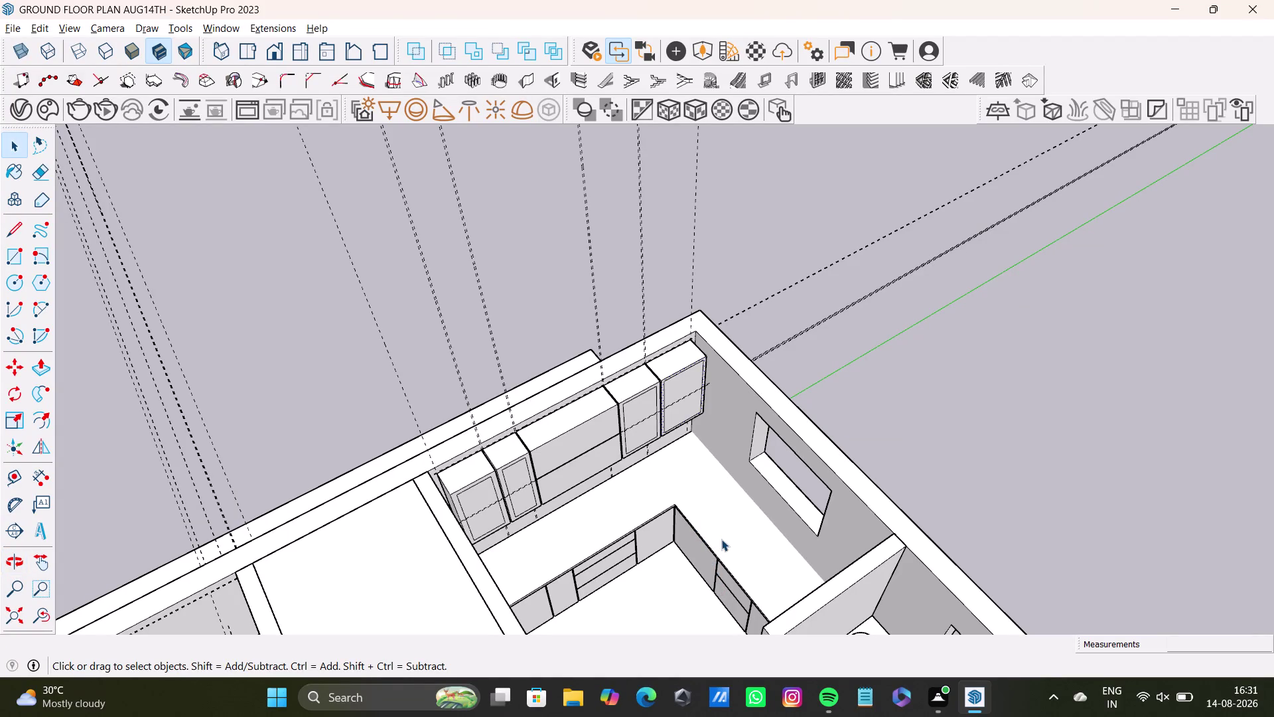
Orbit and zoom around the kitchen cabinets to closely inspect them and the tiled partition wall.
scroll(down, 3)
middle_drag(643, 506, 633, 349)
middle_drag(654, 393, 846, 183)
middle_drag(745, 424, 811, 427)
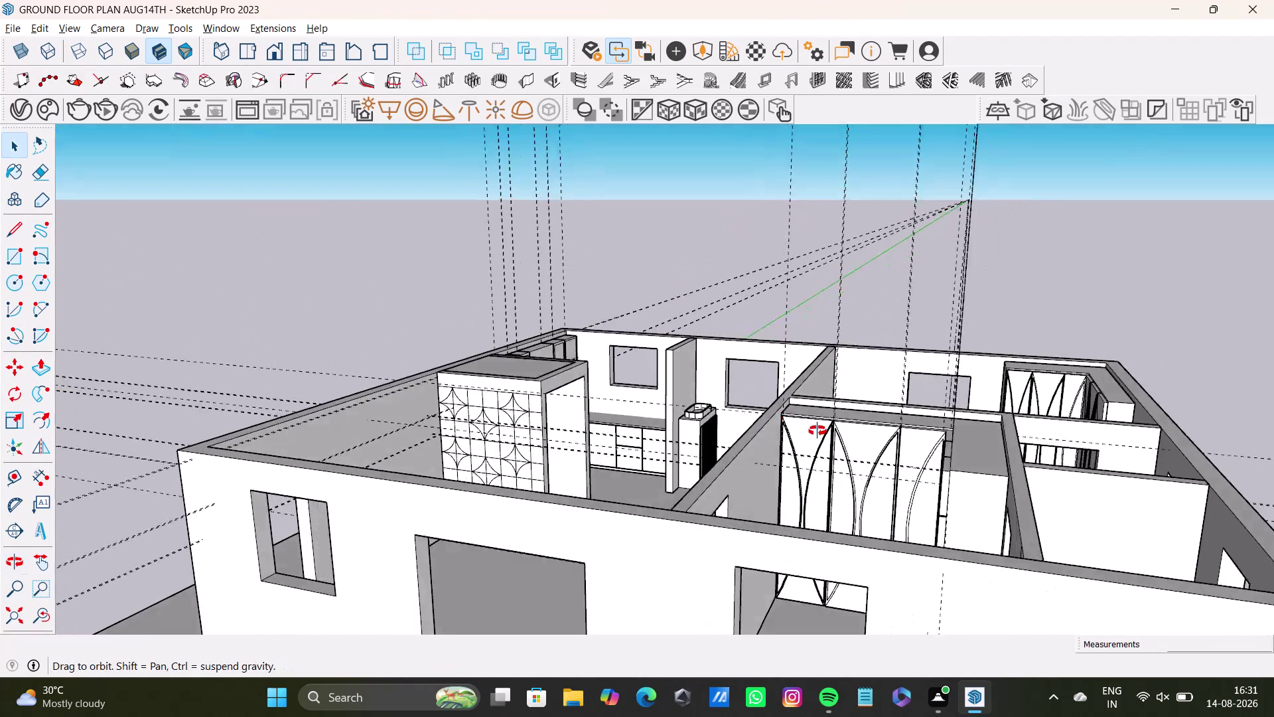
middle_drag(812, 427, 668, 493)
scroll(up, 3)
middle_drag(719, 428, 1002, 396)
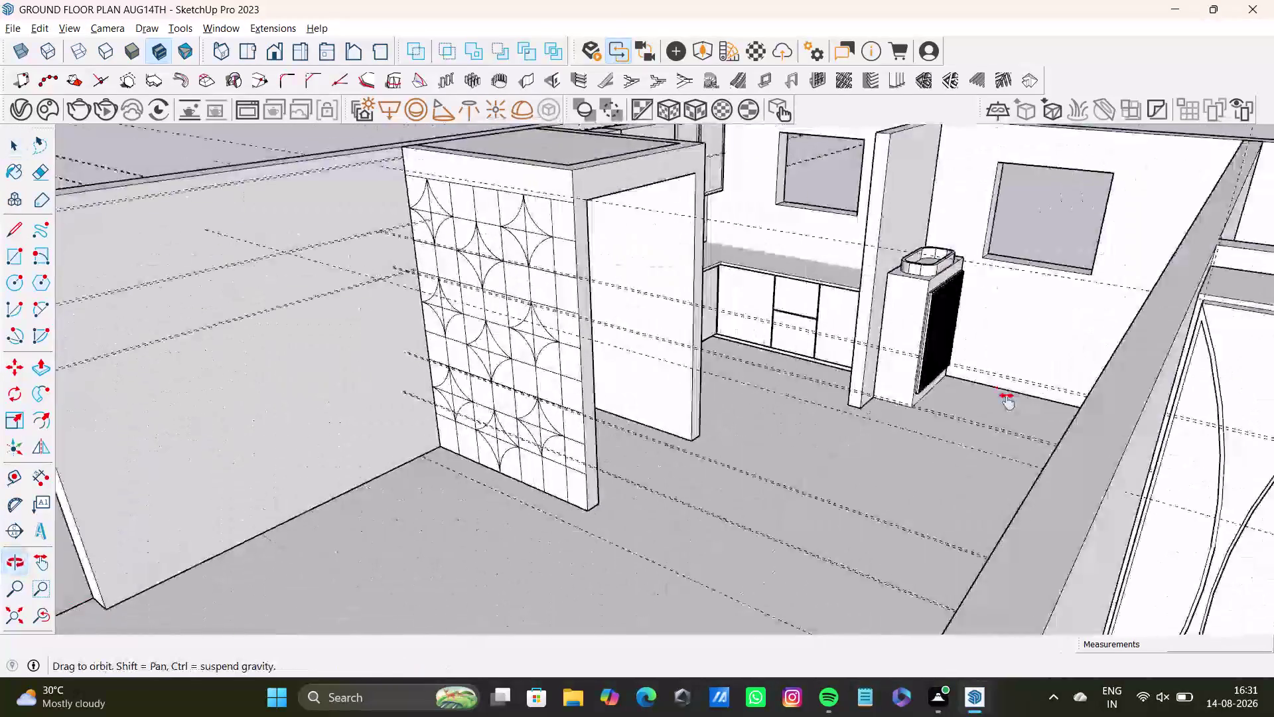
middle_drag(1002, 397, 1007, 401)
middle_drag(748, 448, 725, 552)
scroll(down, 3)
scroll(up, 3)
scroll(down, 3)
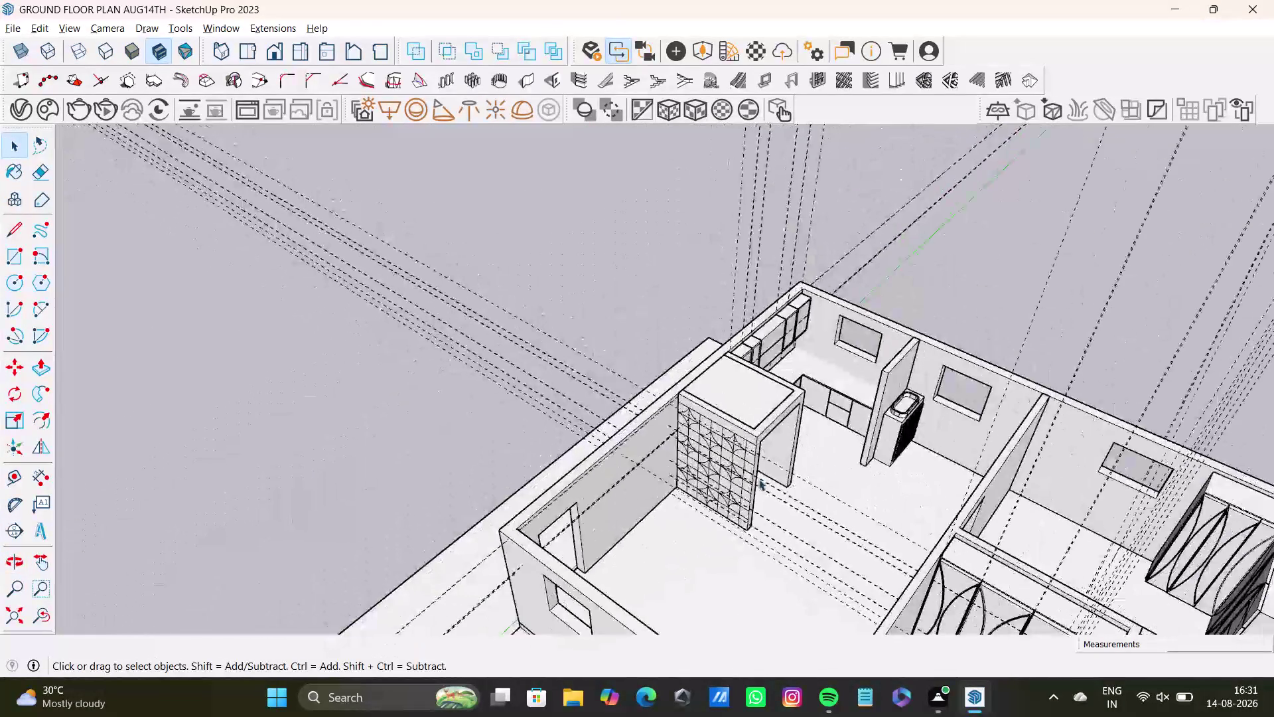
scroll(down, 3)
Orbit back out above the house and look down into the rooms.
middle_drag(758, 479, 628, 402)
middle_drag(619, 427, 907, 533)
scroll(up, 3)
middle_drag(852, 511, 760, 342)
middle_drag(679, 432, 800, 499)
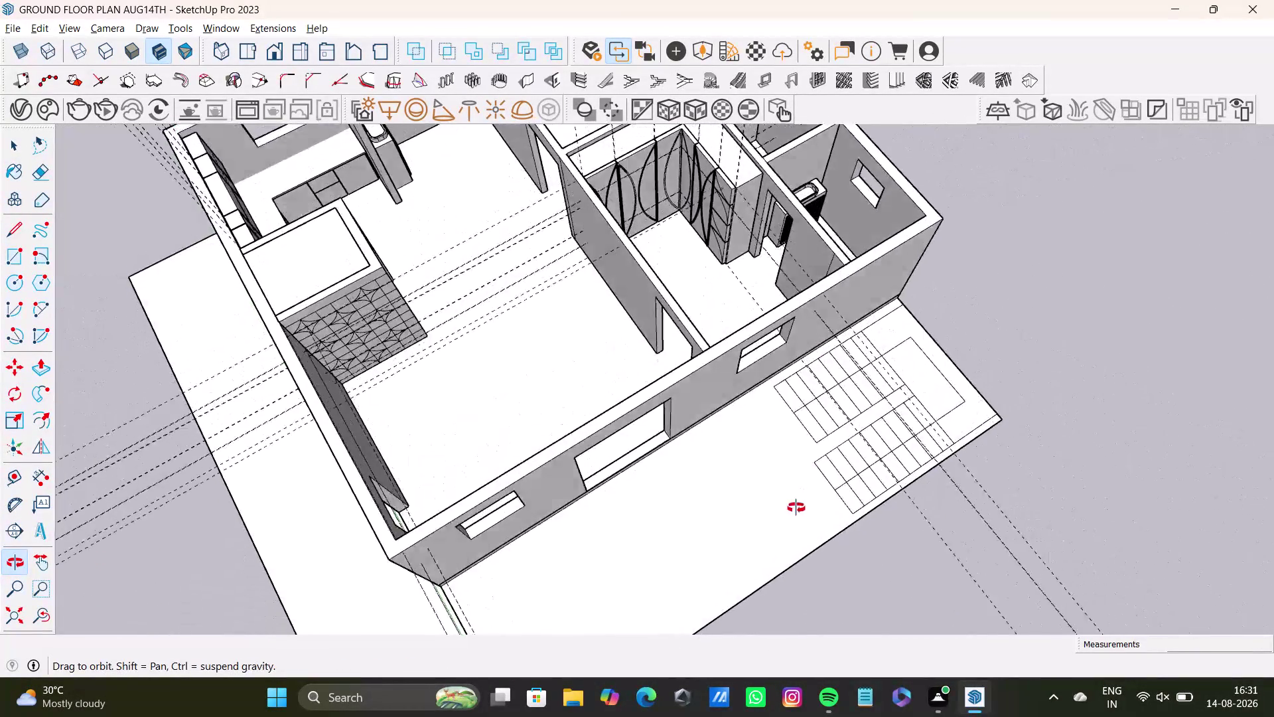
middle_drag(800, 499, 777, 551)
scroll(up, 3)
middle_drag(720, 220, 725, 508)
scroll(up, 3)
Orbit around the wardrobe units, pull back to the whole house, and switch to Select.
middle_drag(679, 397, 562, 357)
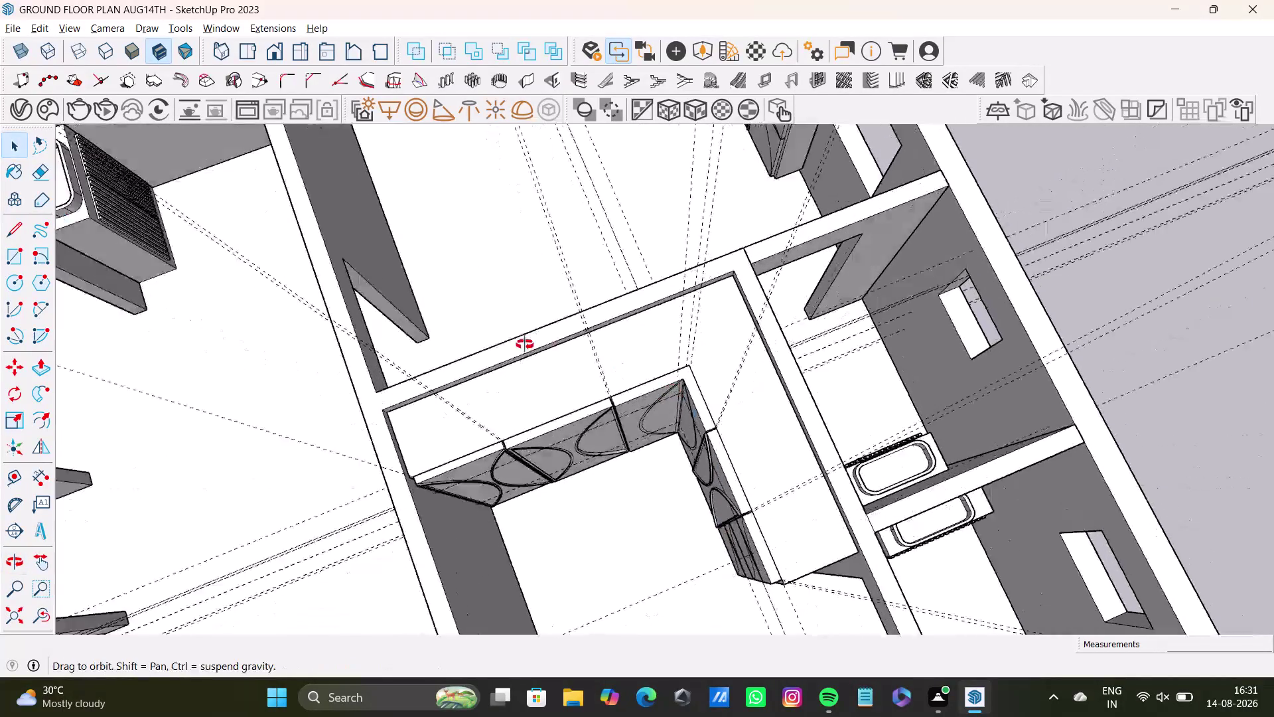
middle_drag(561, 357, 528, 291)
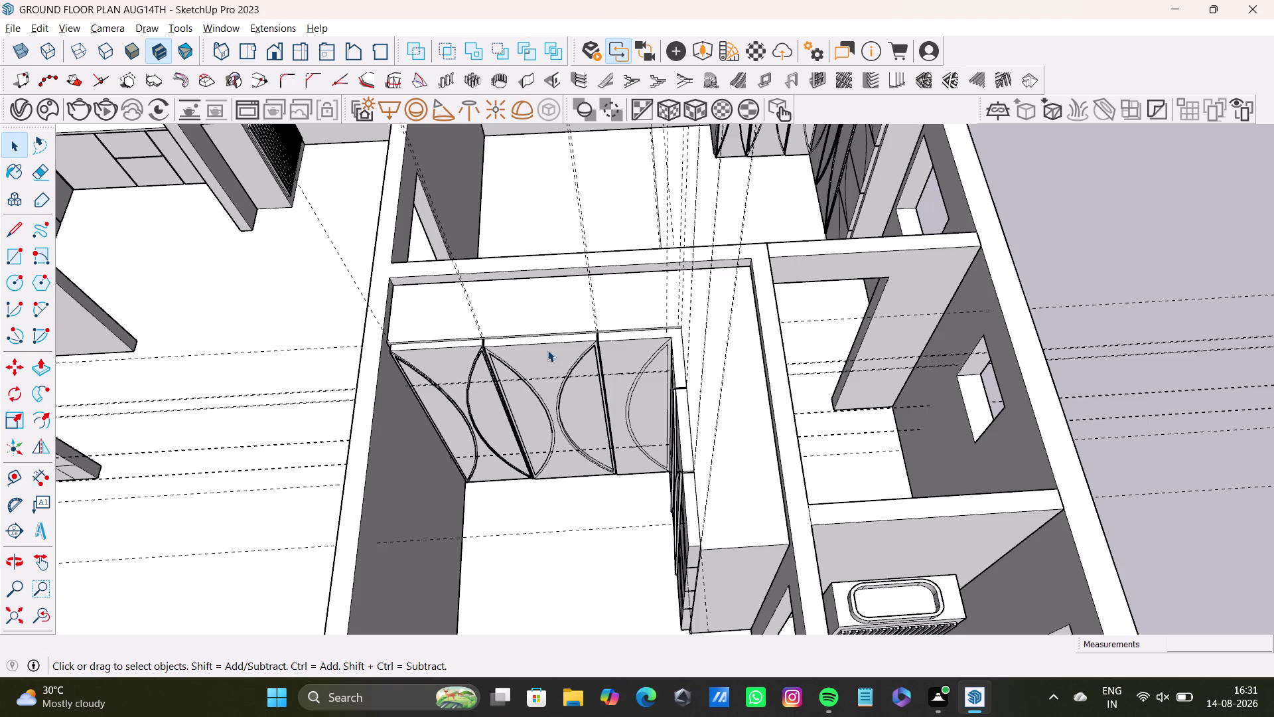
scroll(down, 3)
middle_drag(579, 334, 920, 400)
middle_drag(917, 406, 540, 283)
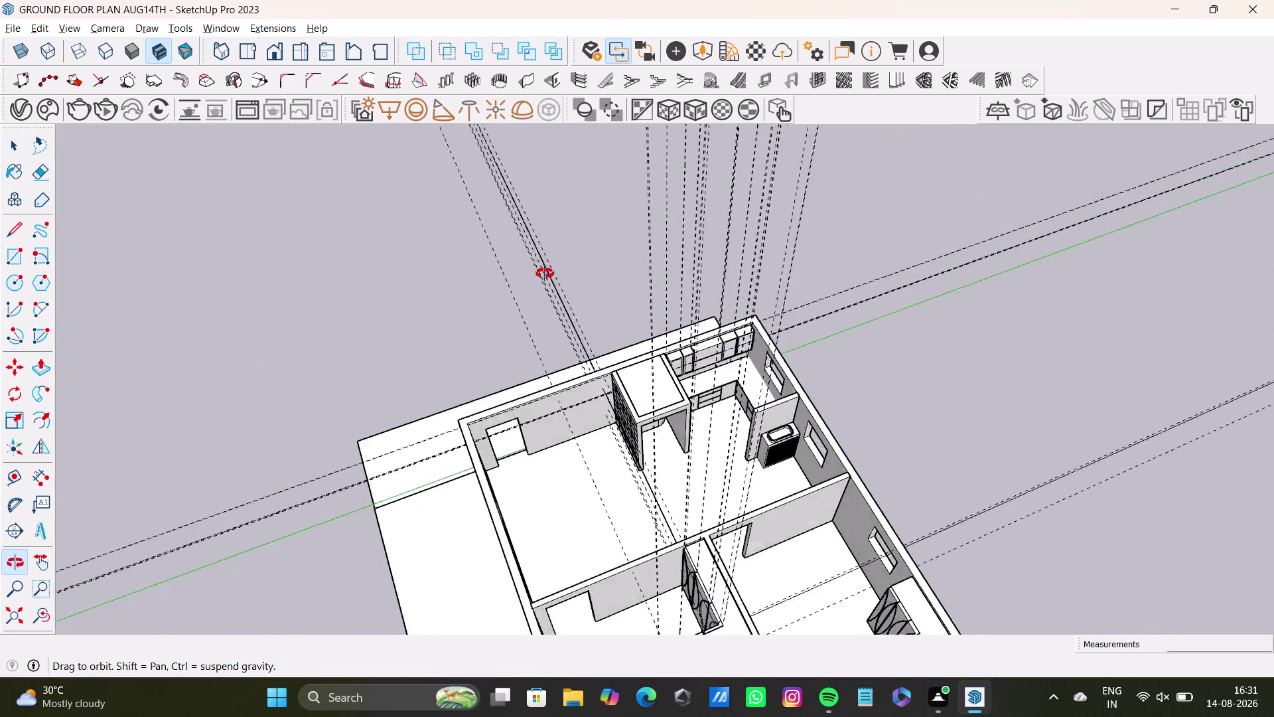
middle_drag(540, 283, 721, 186)
scroll(up, 3)
key(space)
click(882, 222)
click(777, 184)
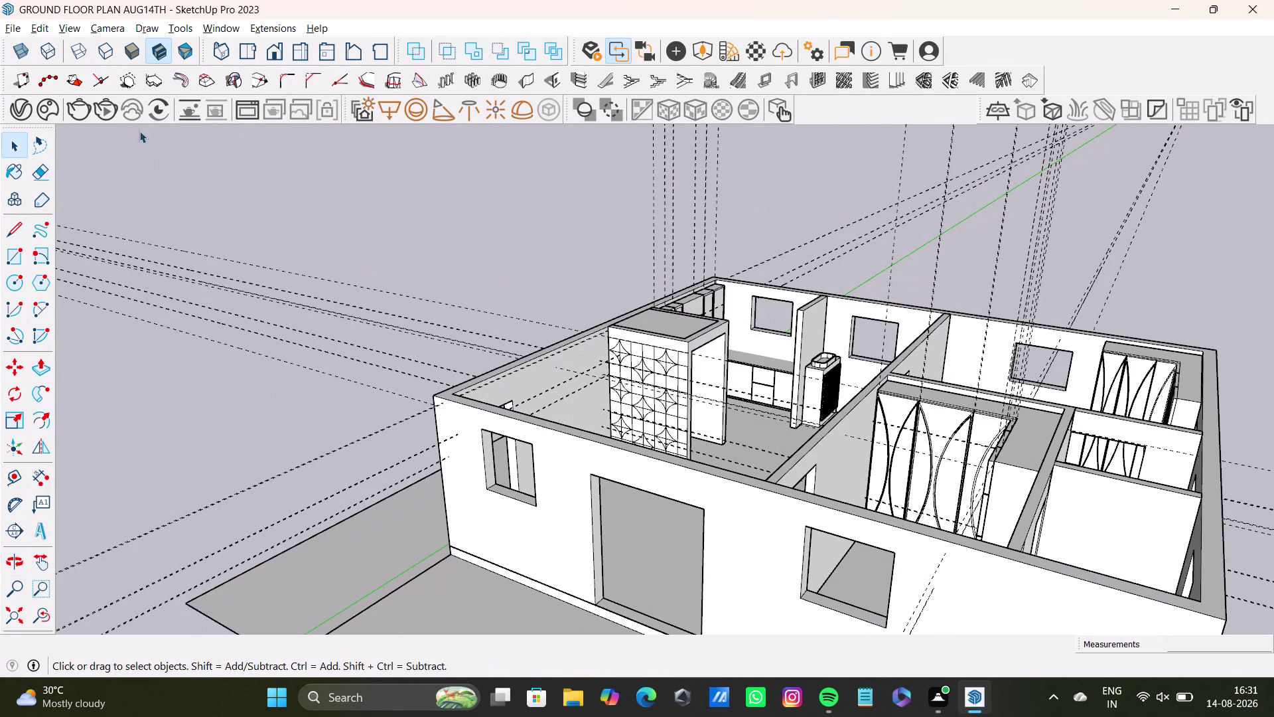
Open the Help menu, then close it and return to the Select tool.
click(47, 26)
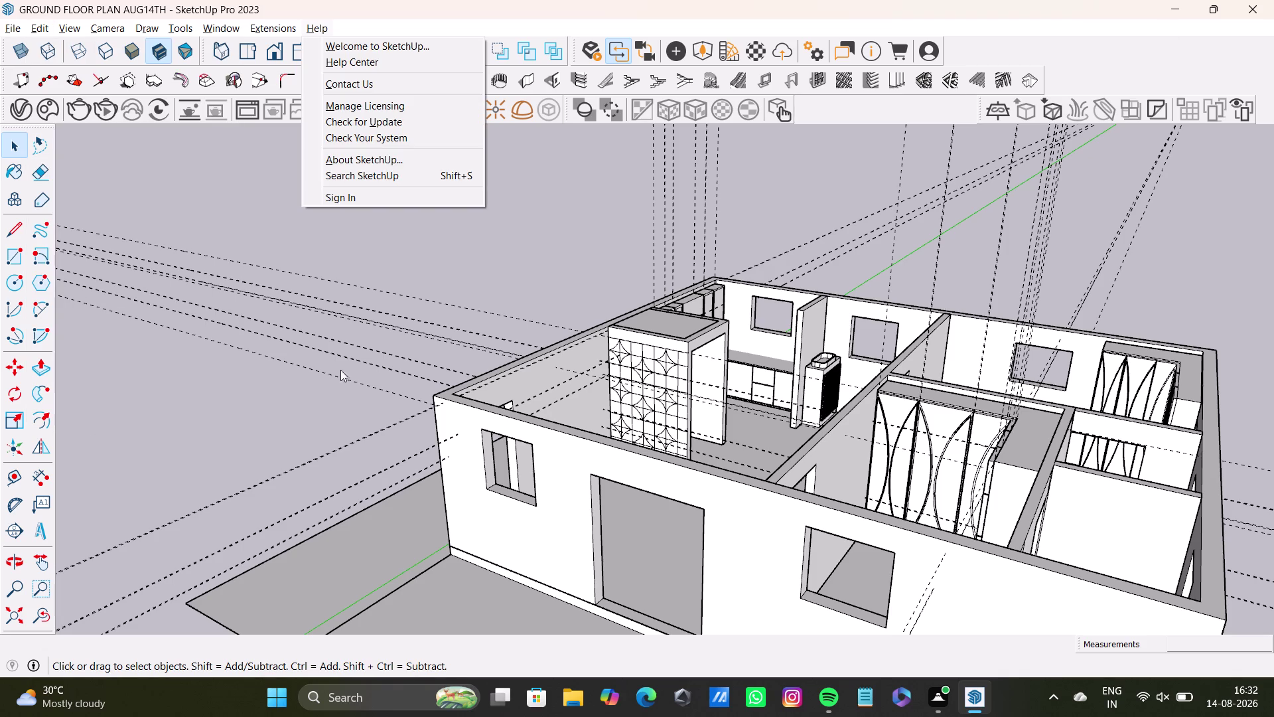
key(space)
click(482, 242)
key(space)
click(475, 239)
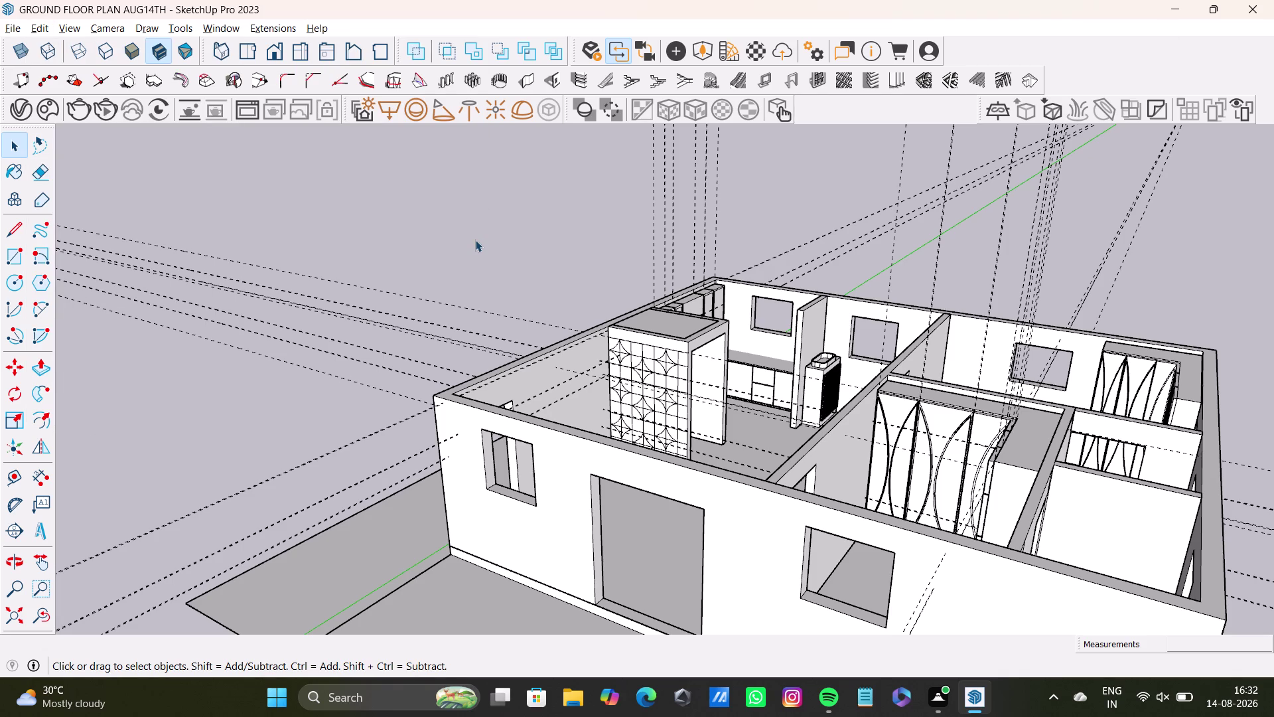
Orbit to view the house from the front and the rooms from the side, using a menu item.
middle_drag(692, 404, 852, 379)
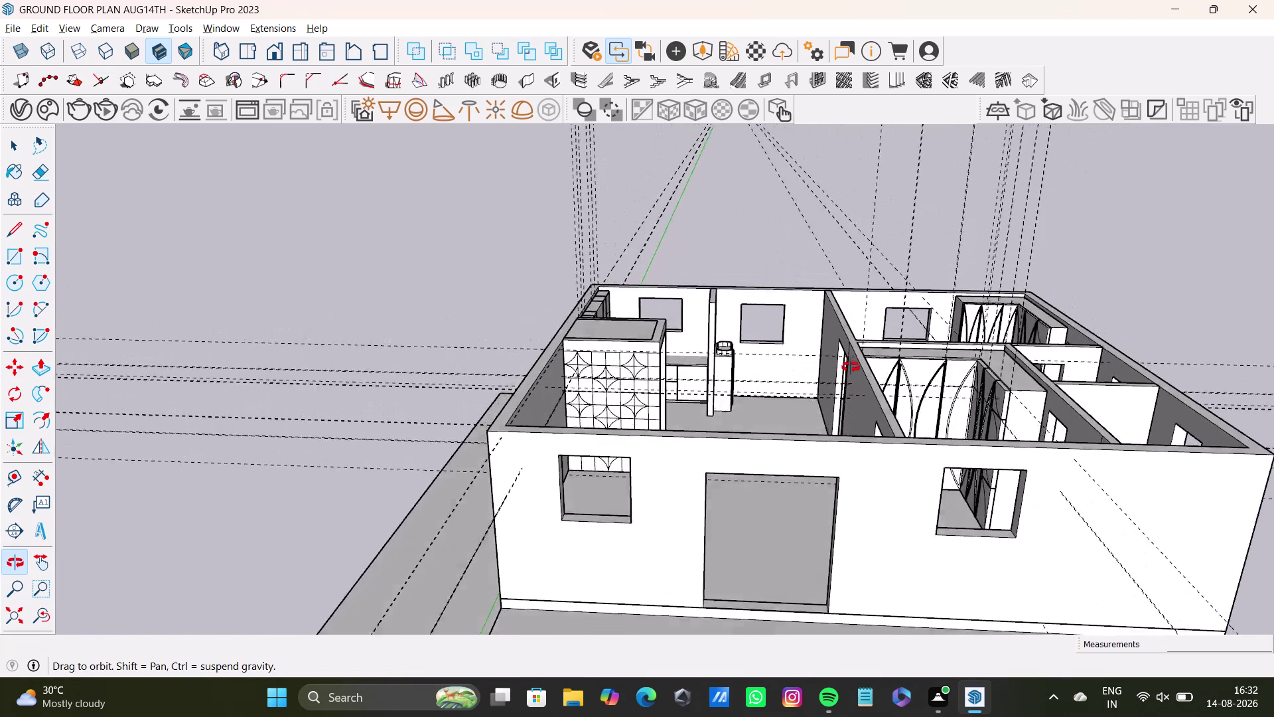
middle_drag(852, 379, 497, 398)
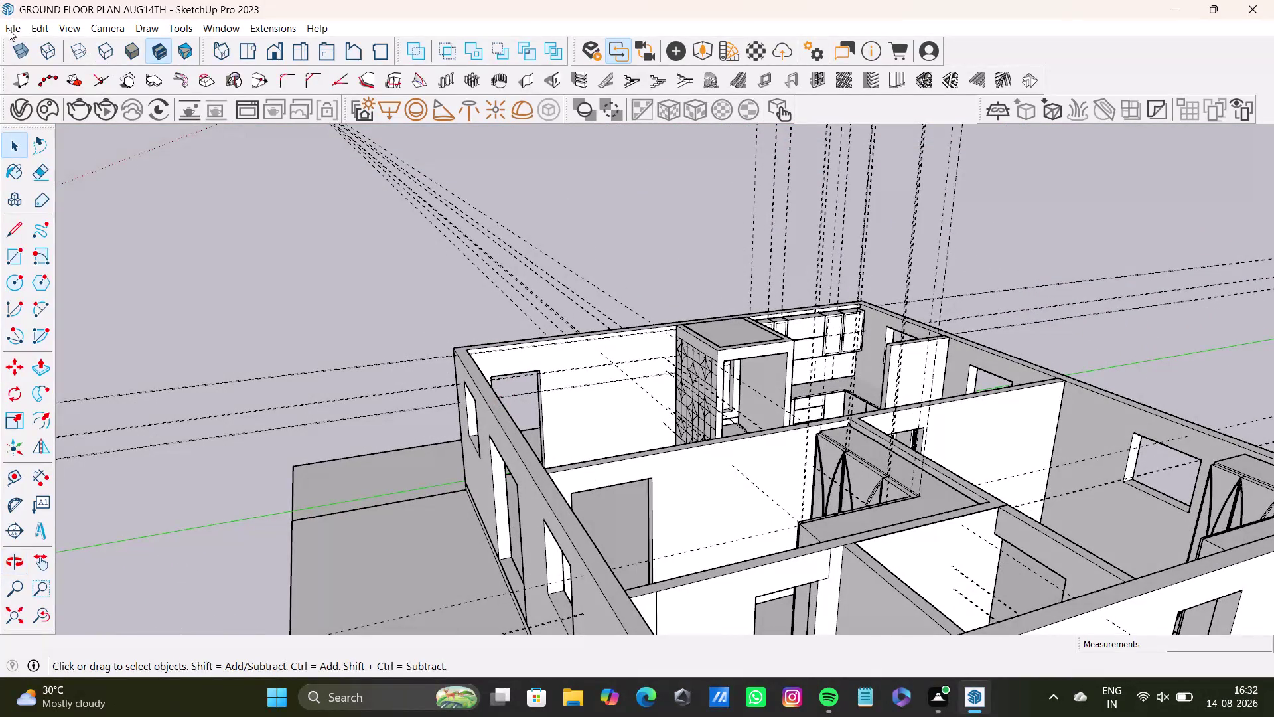
click(35, 29)
click(99, 157)
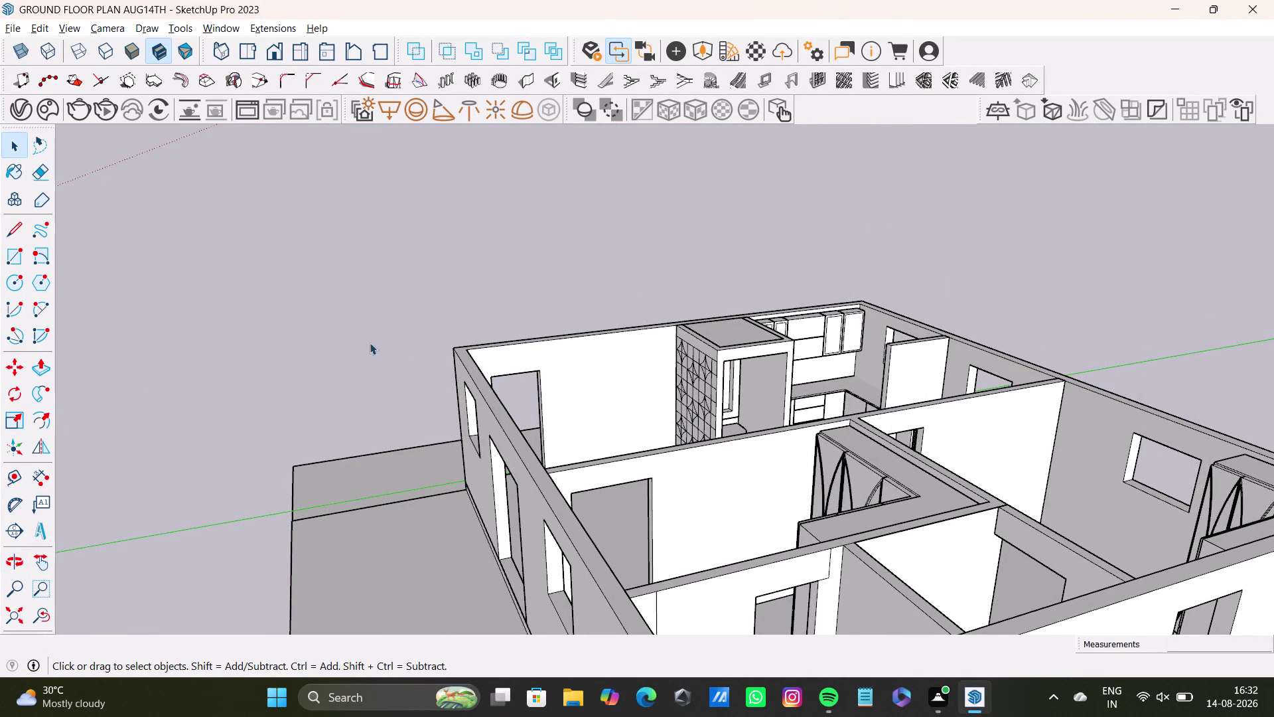
key(space)
scroll(down, 3)
Look down over the whole floor, then move in close to the tiled partition wall.
middle_drag(425, 426, 729, 621)
middle_drag(713, 576, 588, 599)
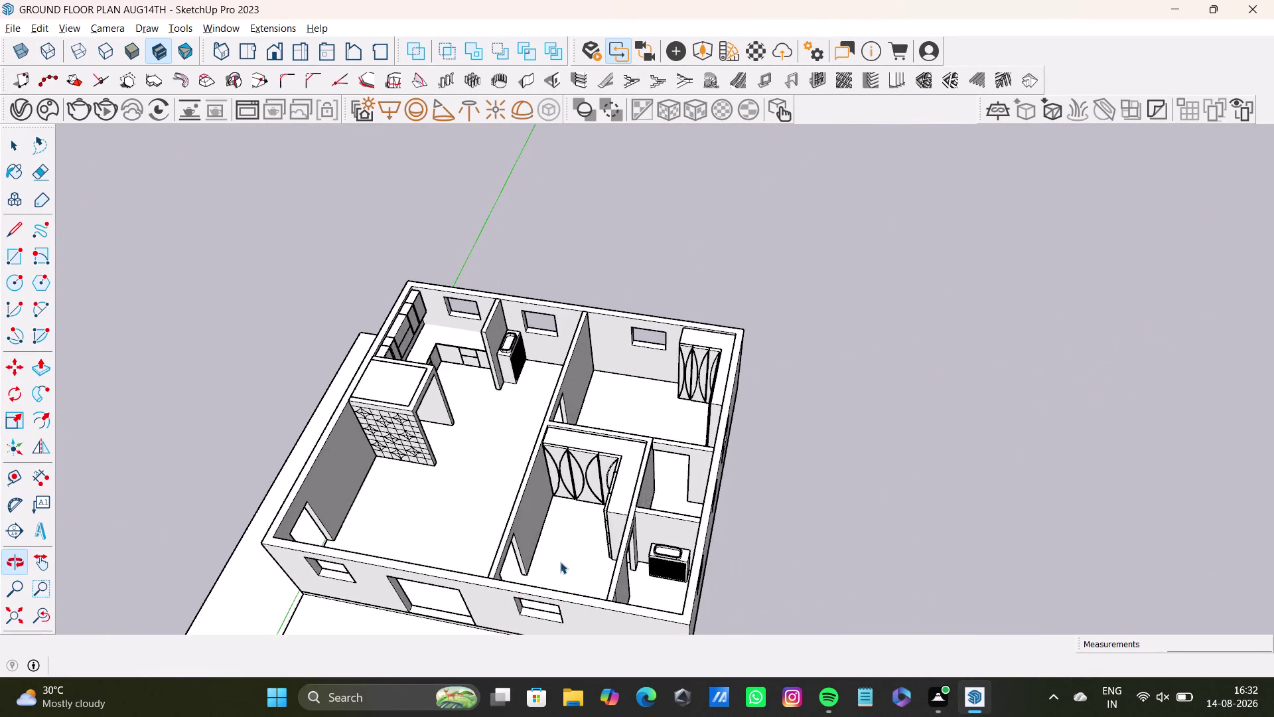
scroll(up, 3)
middle_drag(524, 478, 762, 548)
middle_drag(753, 556, 548, 363)
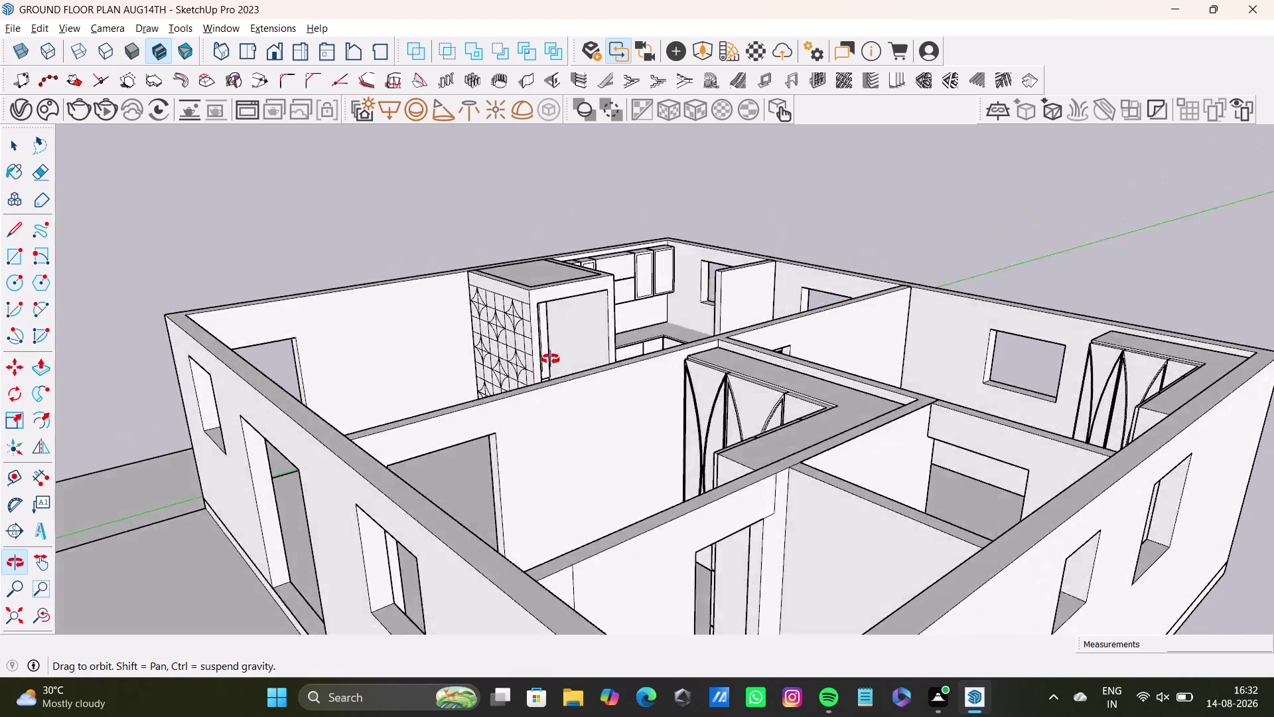
middle_drag(548, 362, 792, 425)
scroll(up, 3)
middle_drag(484, 409, 480, 516)
middle_drag(478, 516, 504, 365)
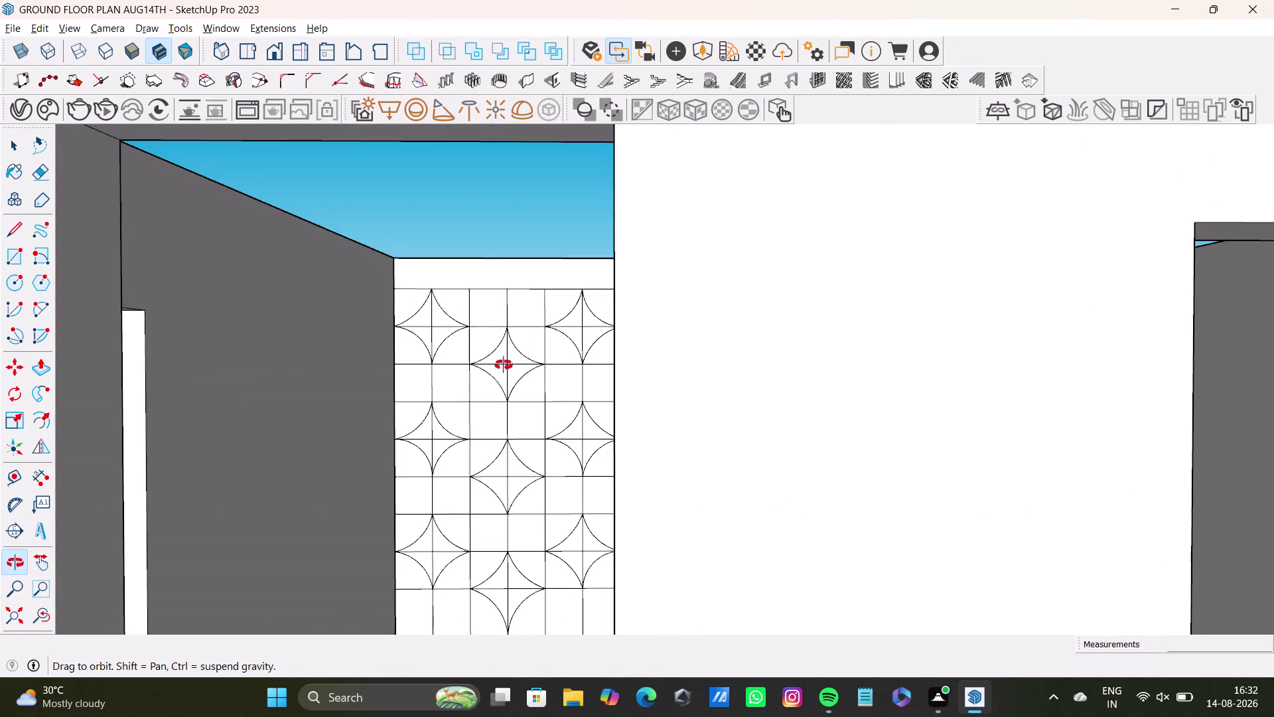
Face the tiled partition head-on, then bring up File > Import showing the Desktop folder.
middle_drag(503, 365, 514, 385)
middle_drag(513, 362, 513, 271)
click(6, 34)
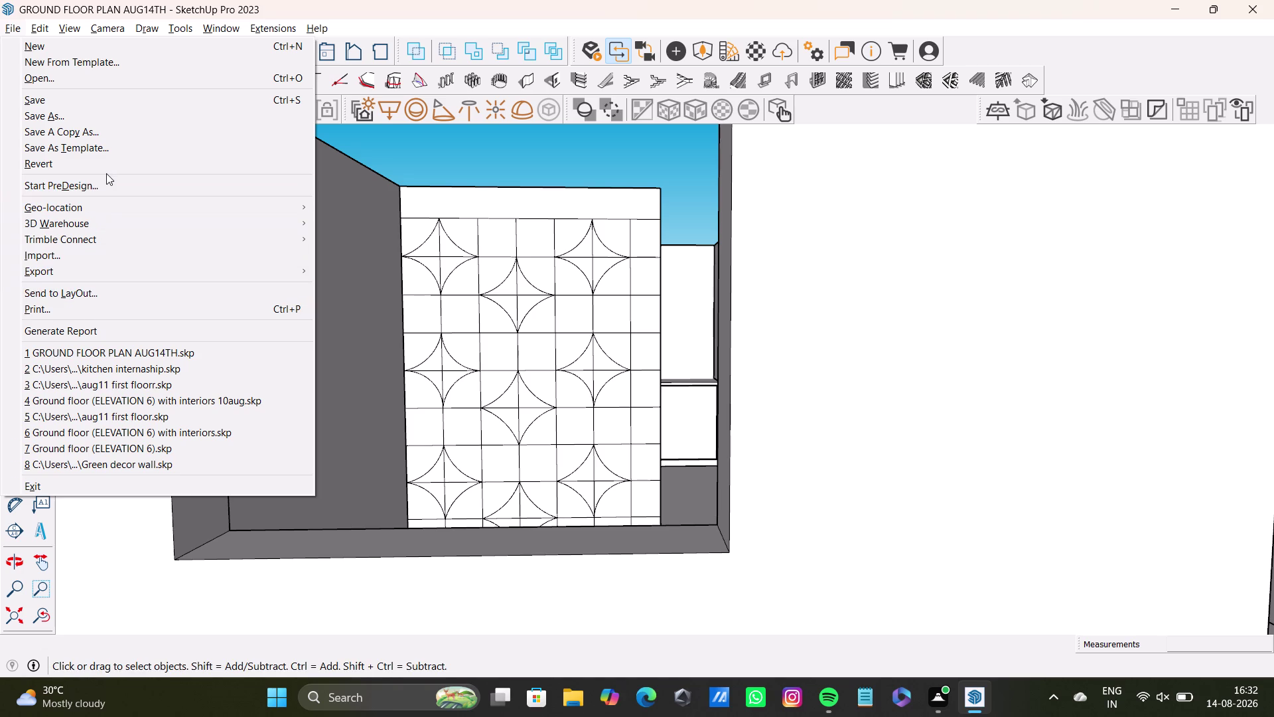
click(95, 269)
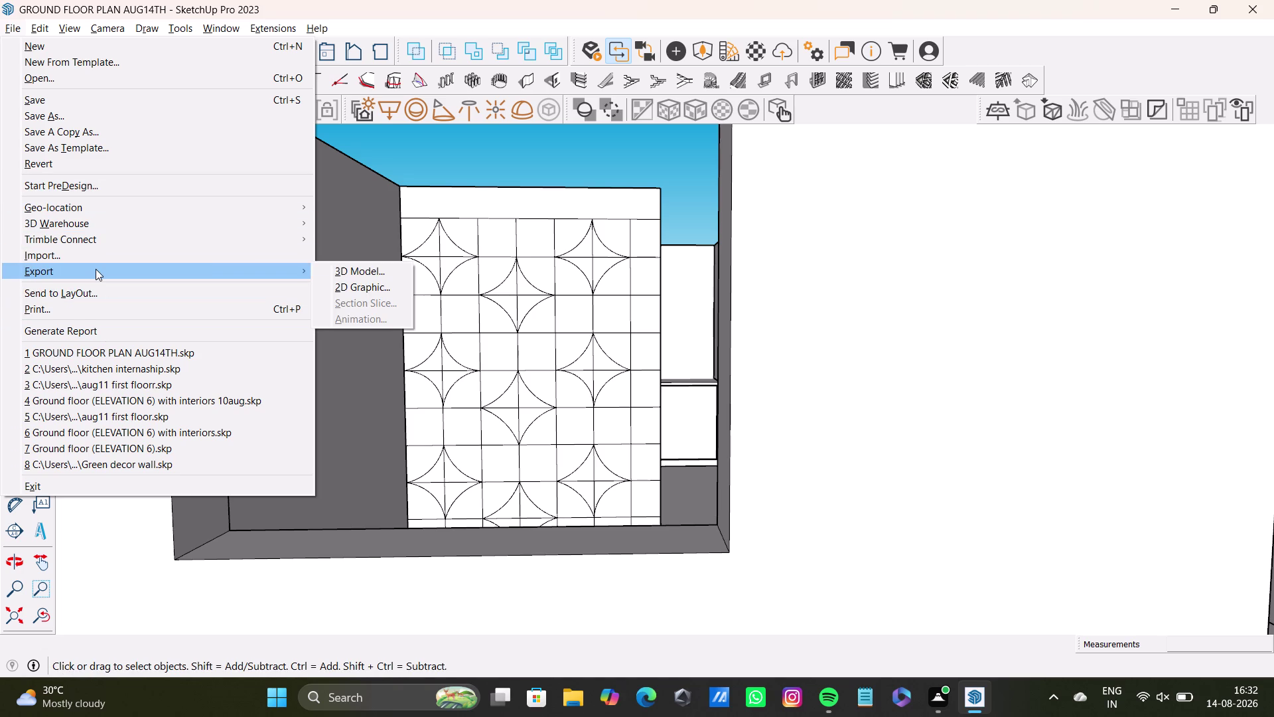
click(96, 260)
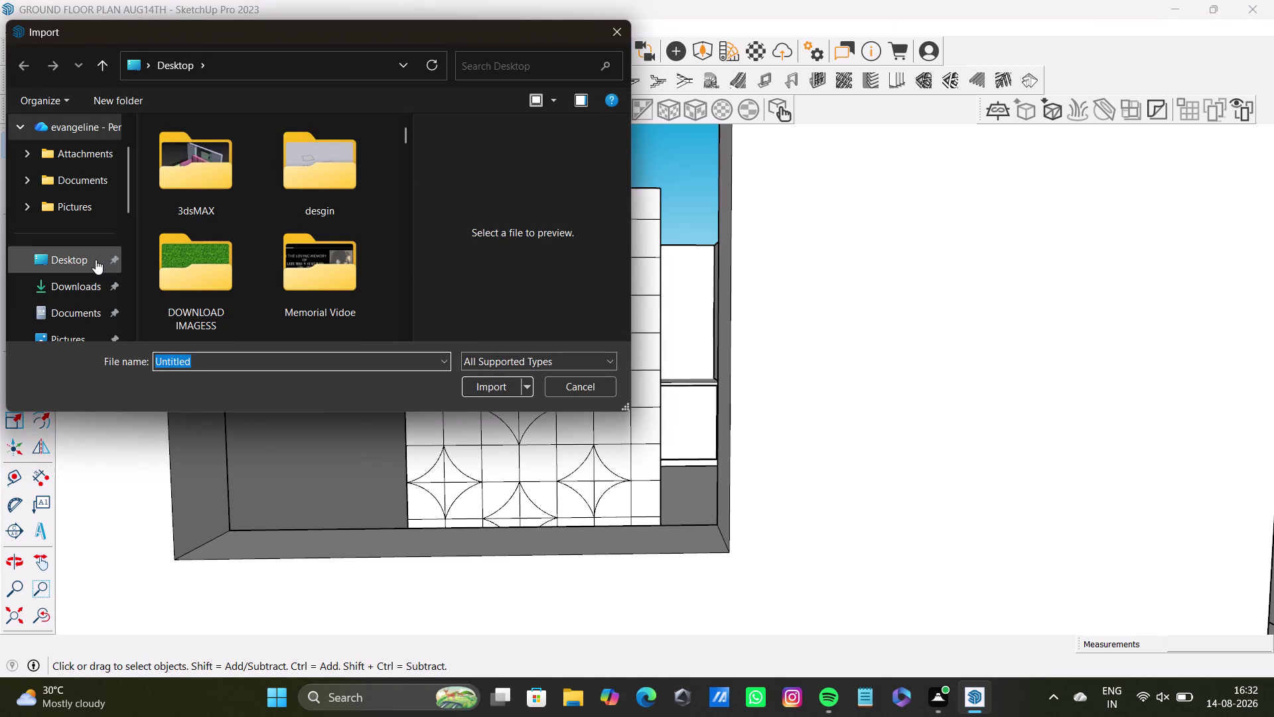